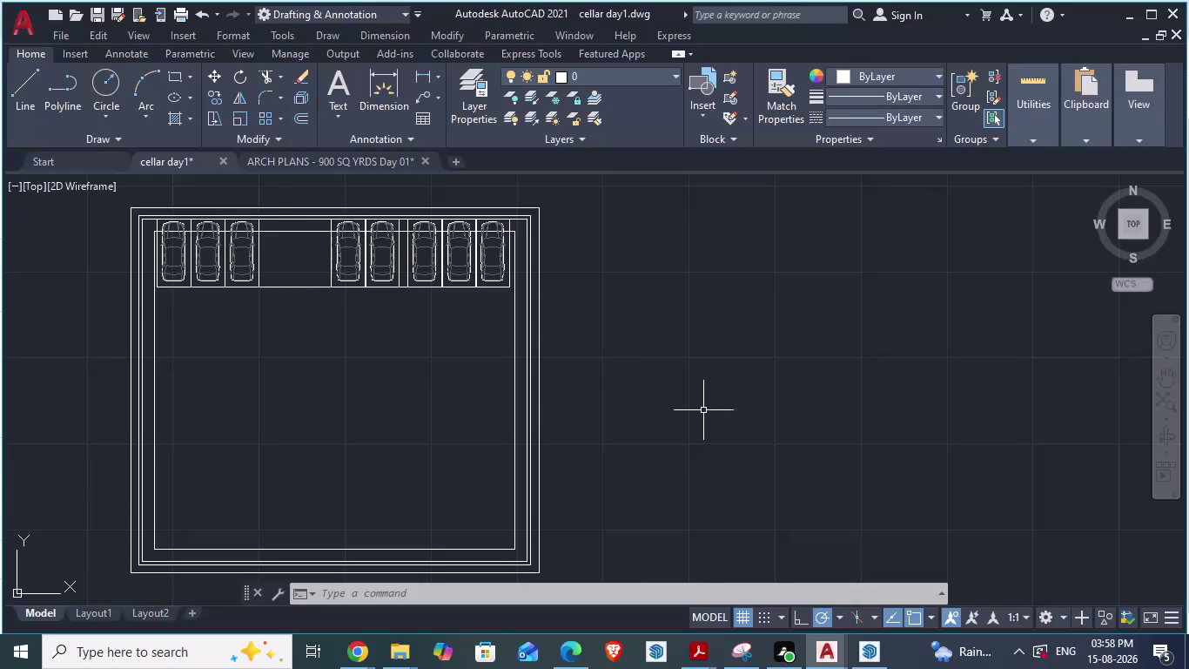
Draw a rectangle with the REC command right of the parking layout, then select it.
text(rec)
key(Return)
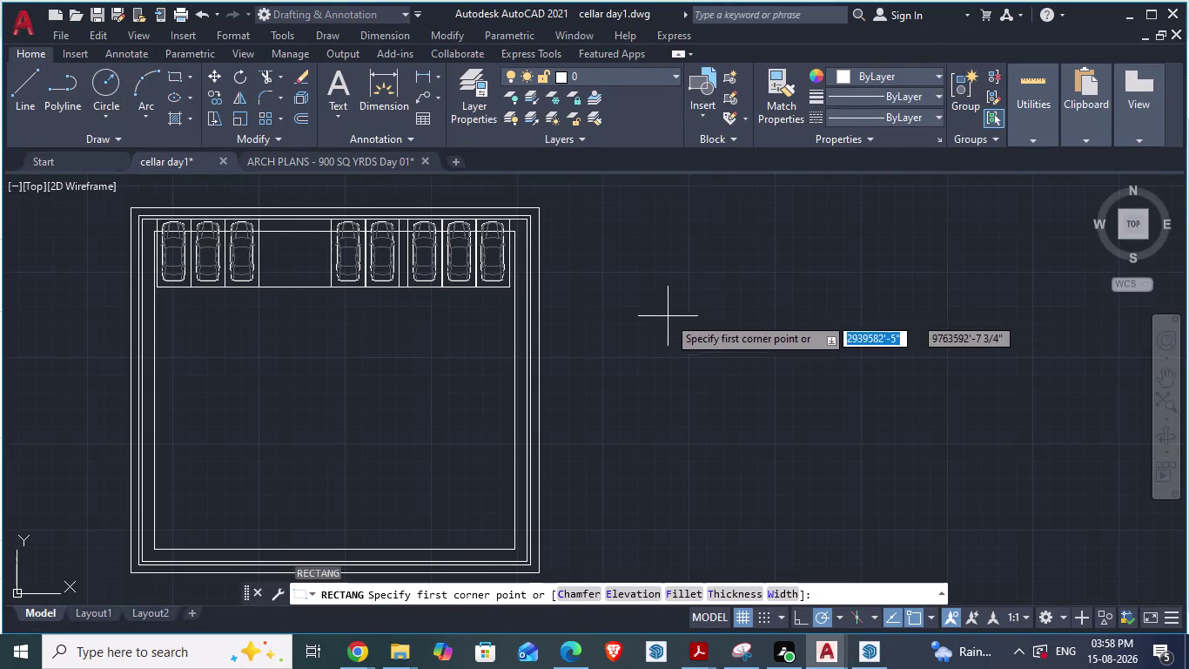
click(664, 316)
click(761, 386)
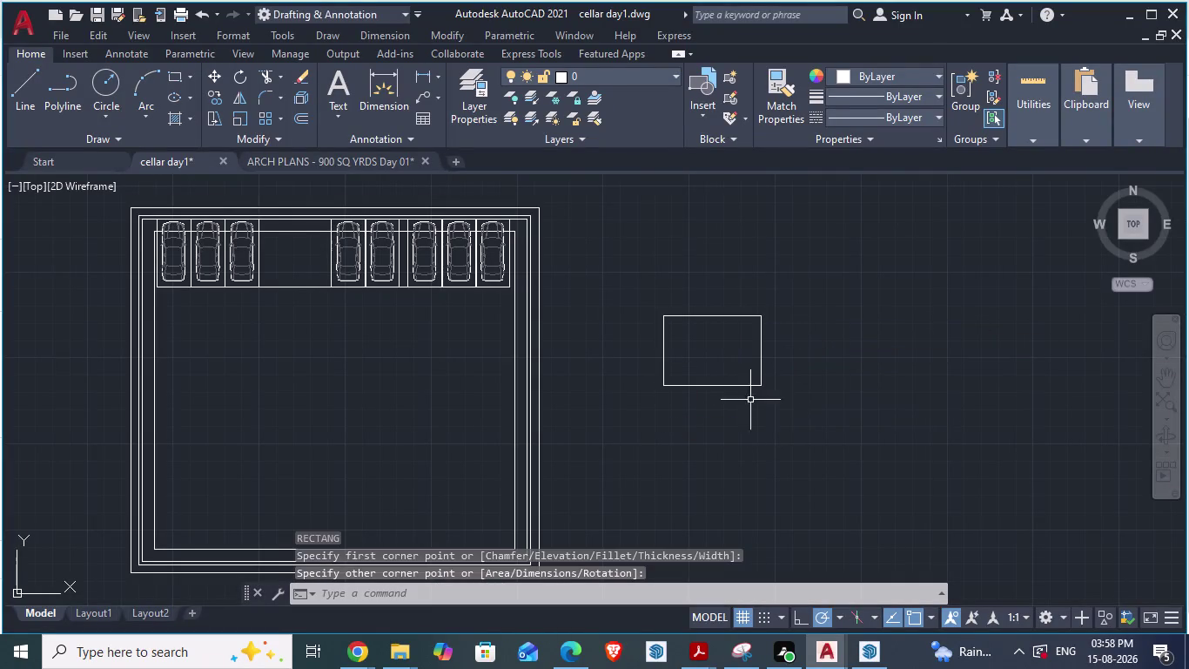
scroll(up, 3)
click(708, 307)
right_click(708, 306)
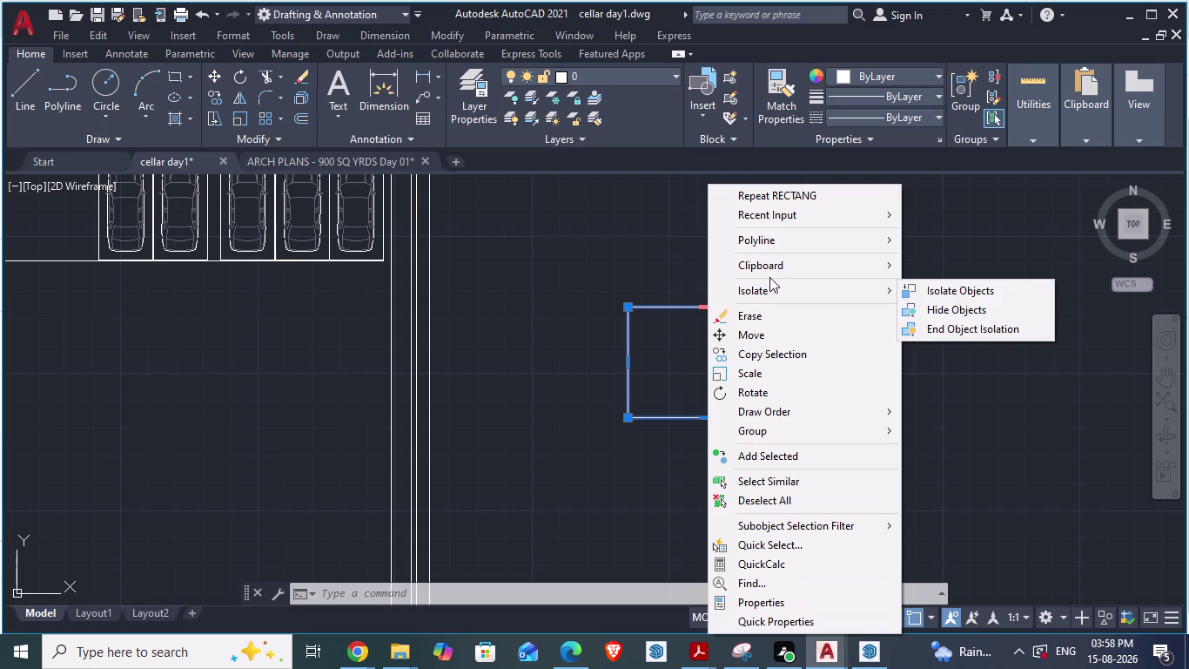
click(677, 307)
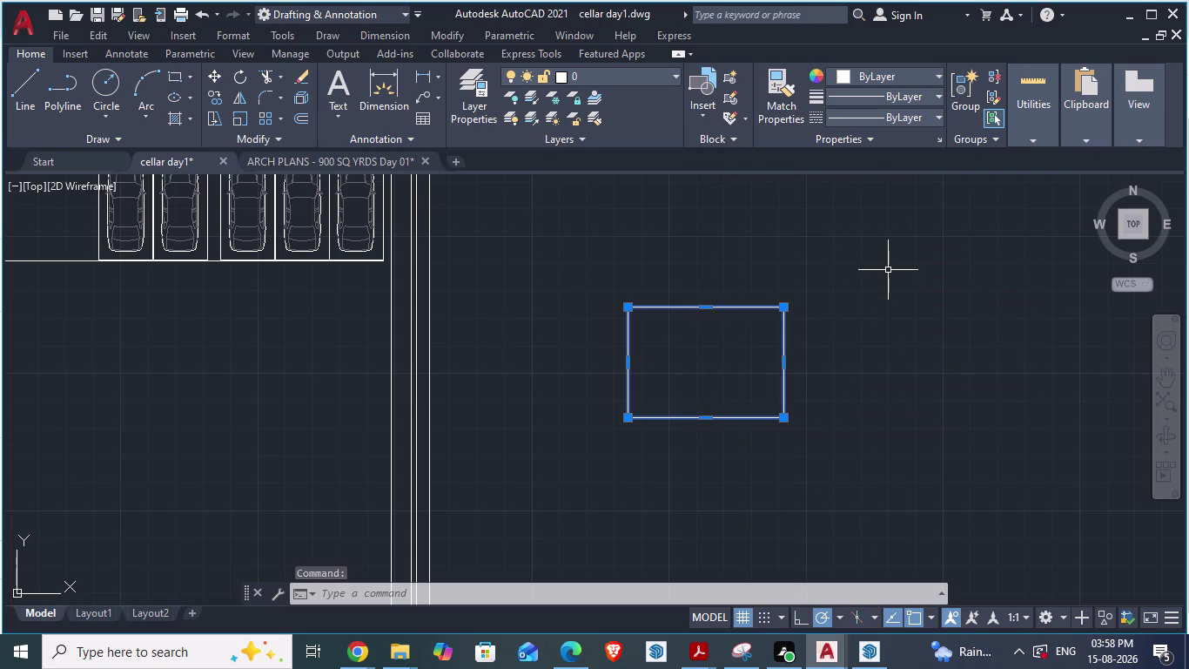
right_click(786, 304)
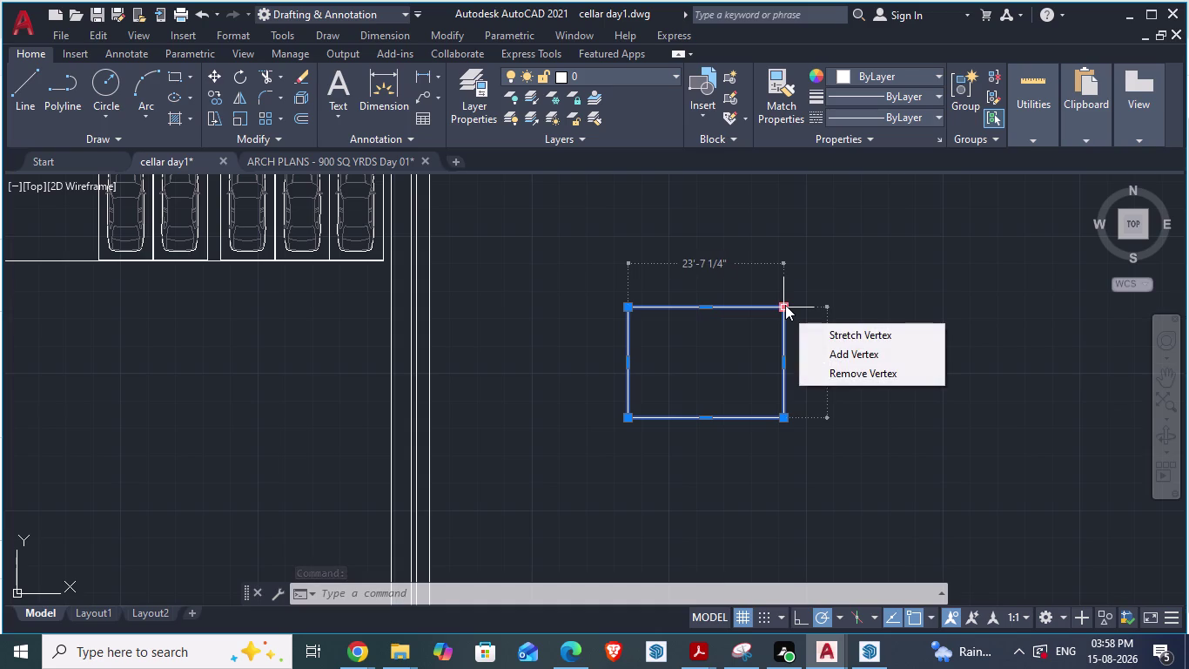
click(677, 309)
right_click(676, 309)
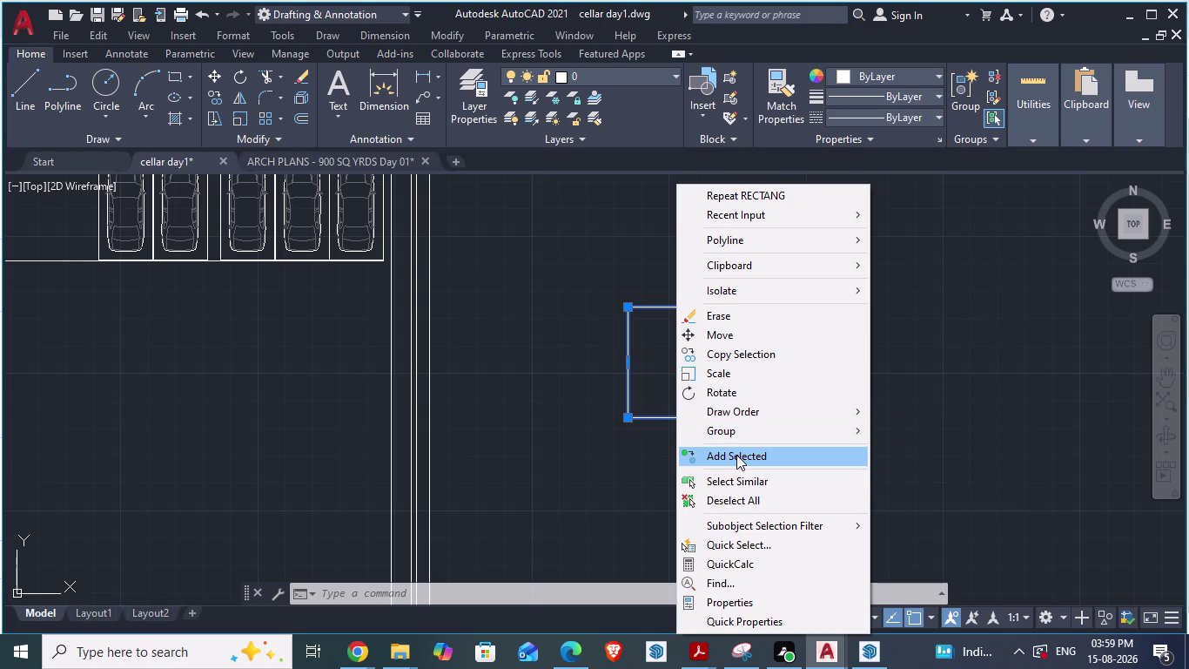
click(562, 519)
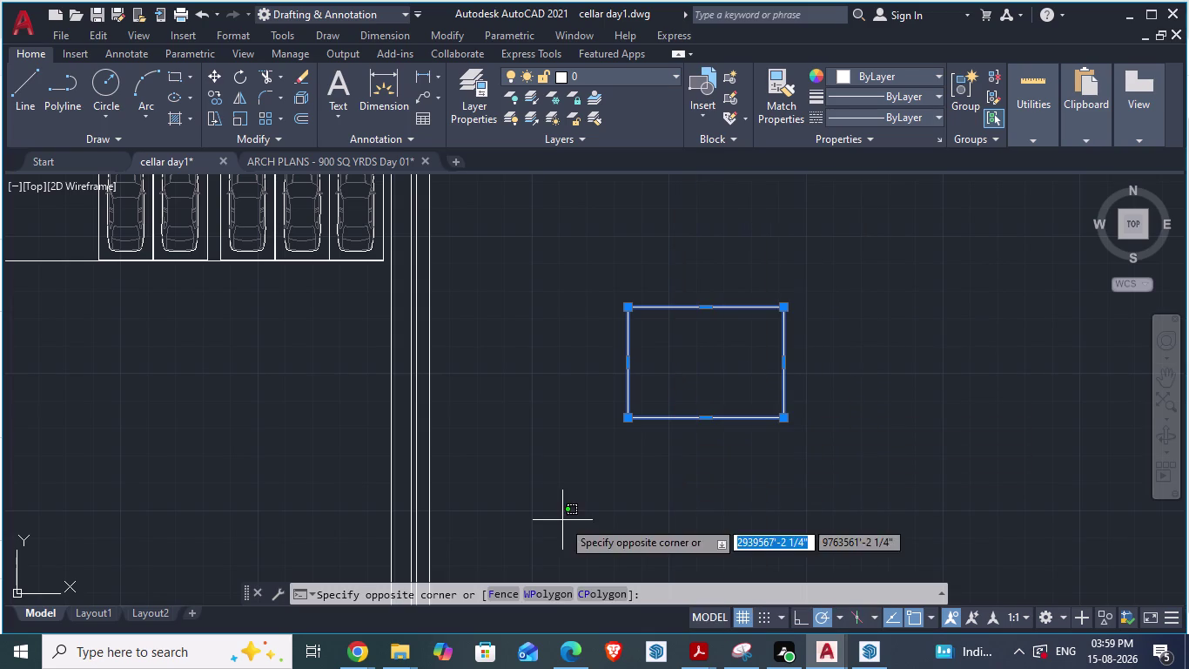
click(635, 457)
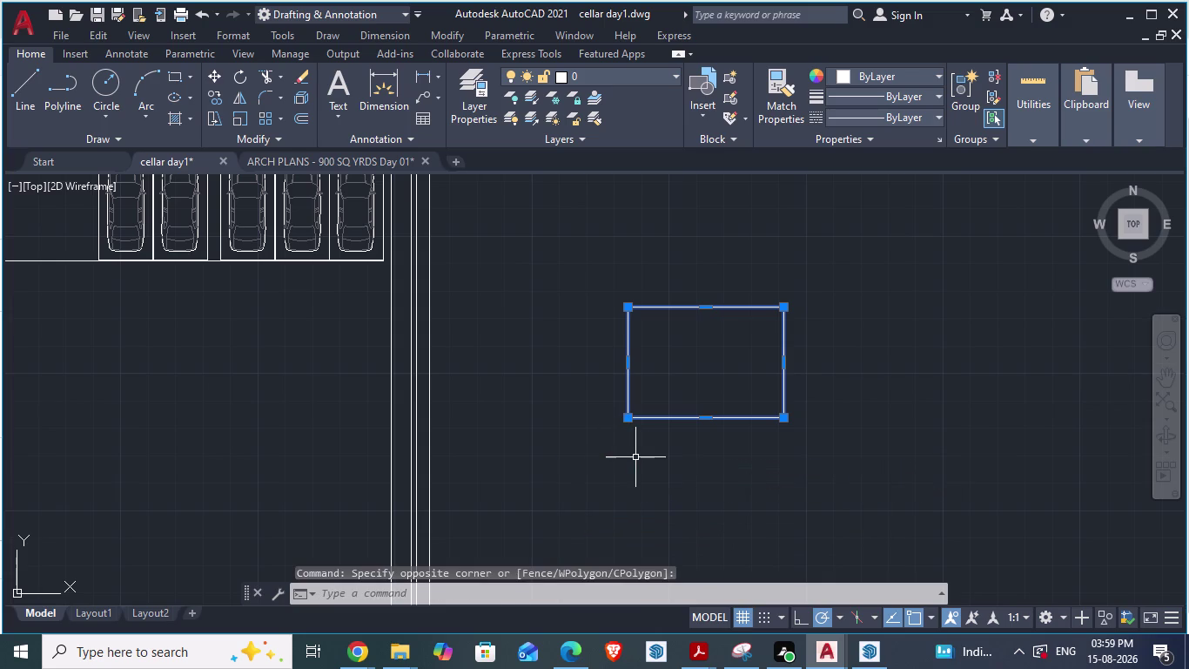
key(Escape)
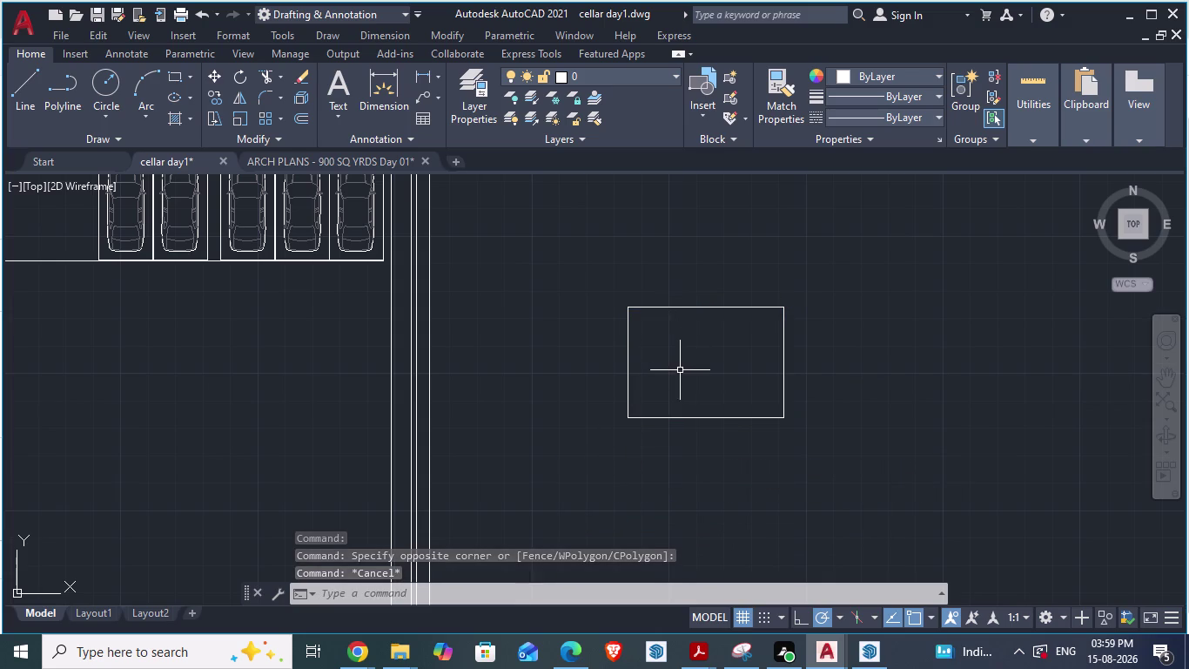
scroll(down, 3)
scroll(up, 3)
scroll(up, 3)
scroll(down, 3)
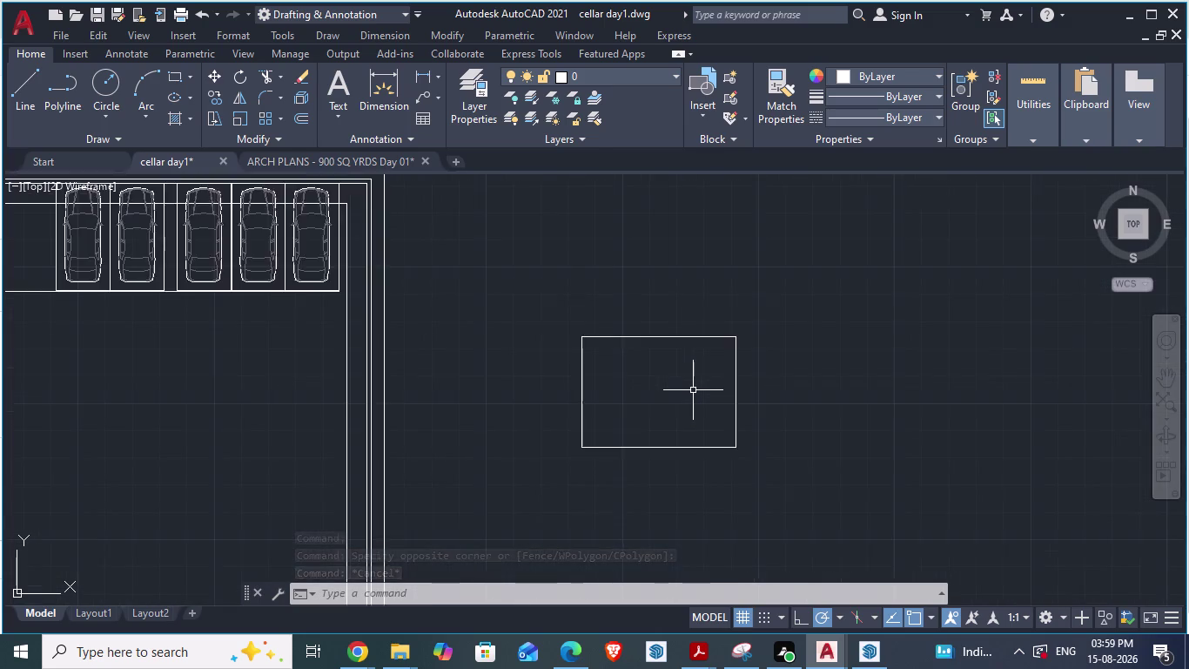
scroll(up, 3)
key(Escape)
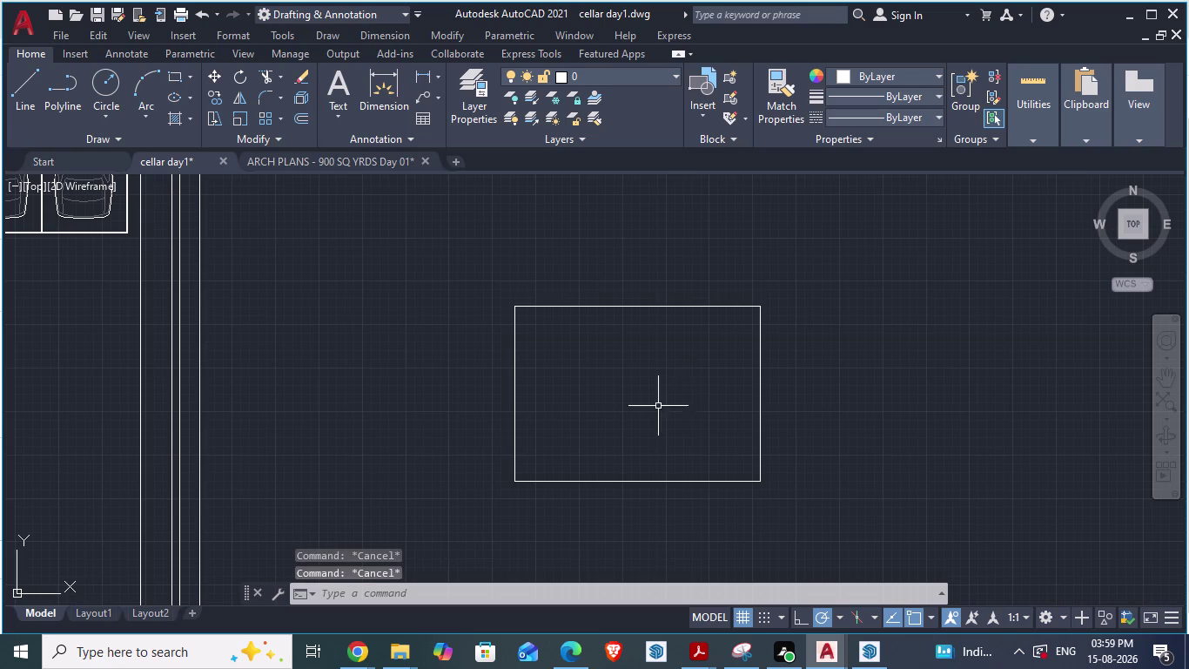